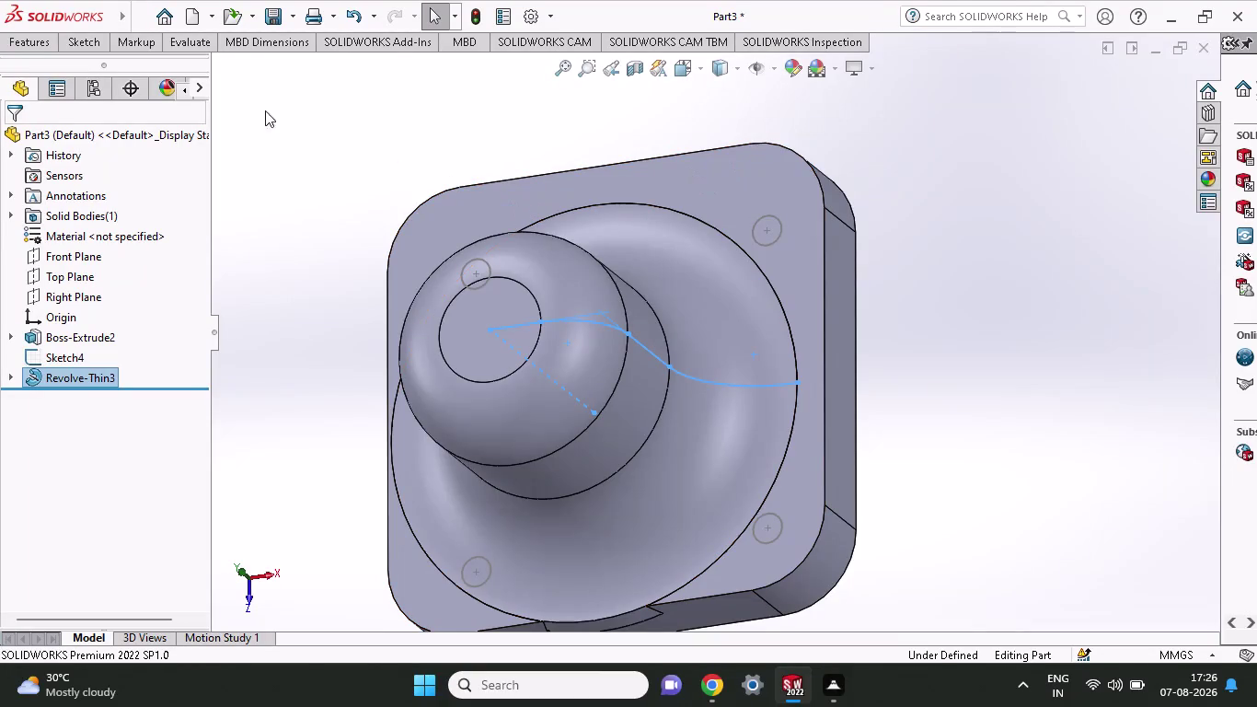
Box-select all of the model's geometry and try to delete it.
scroll(down, 3)
scroll(up, 3)
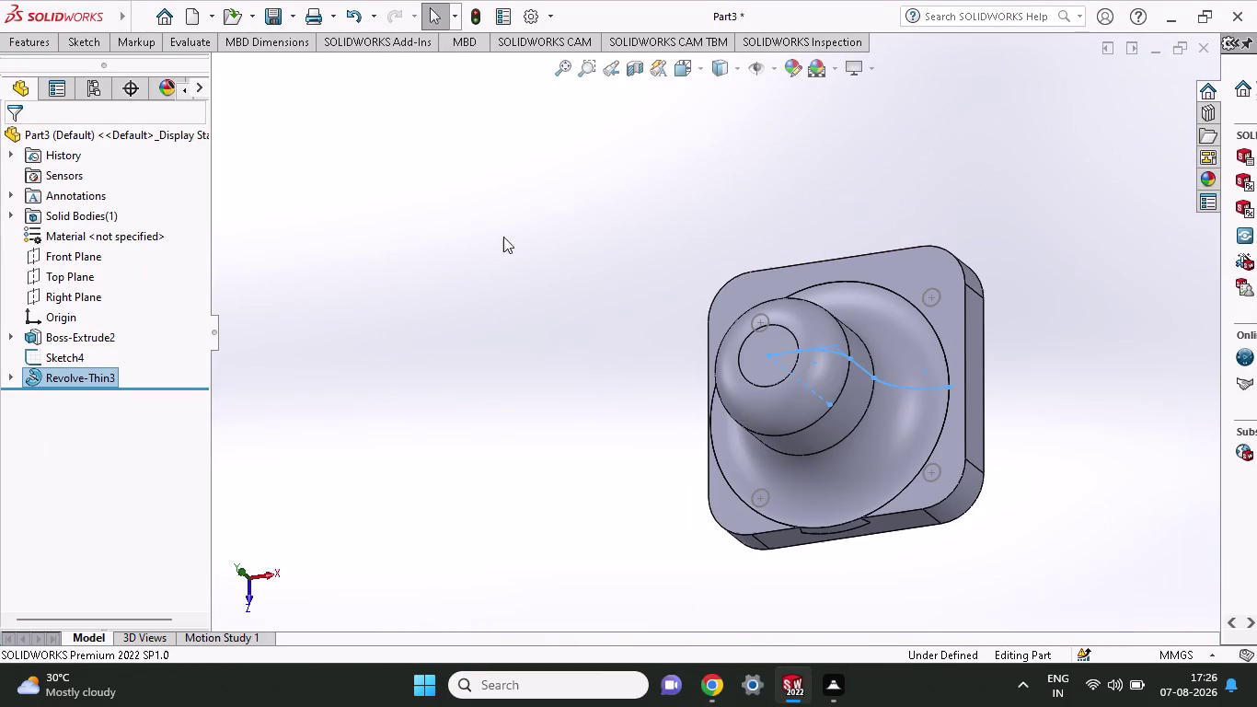
drag(637, 220, 1040, 575)
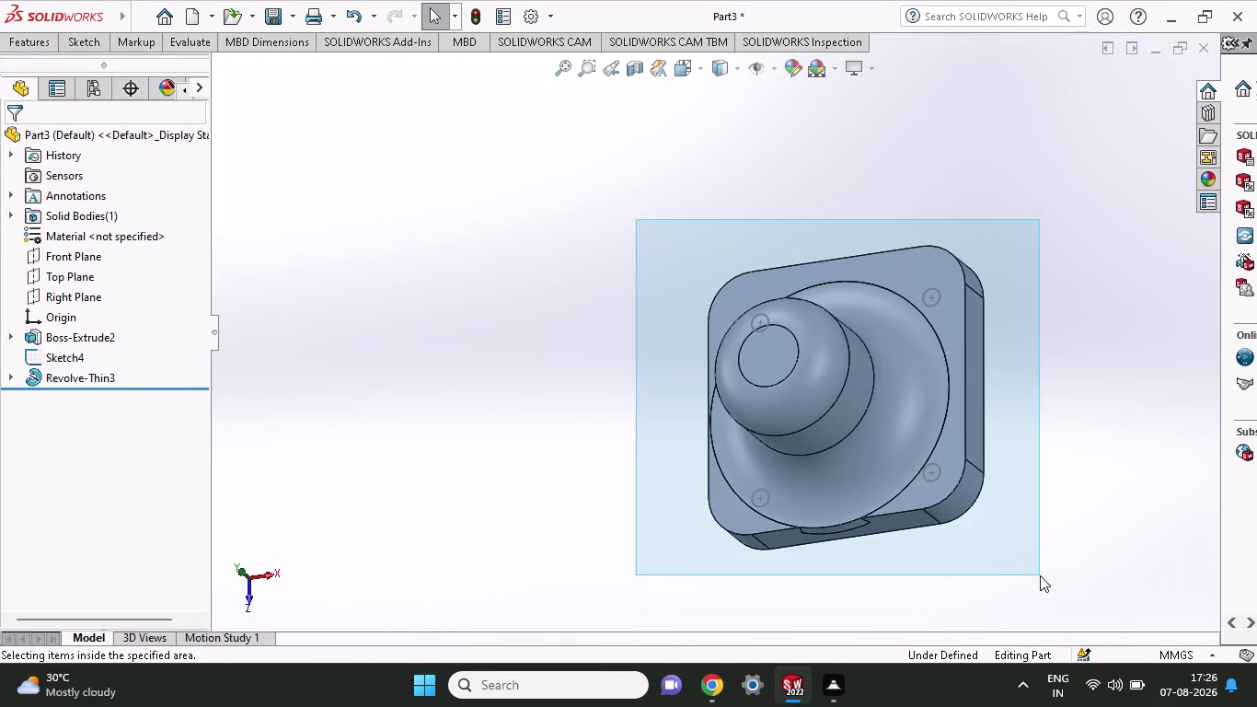
key(Delete)
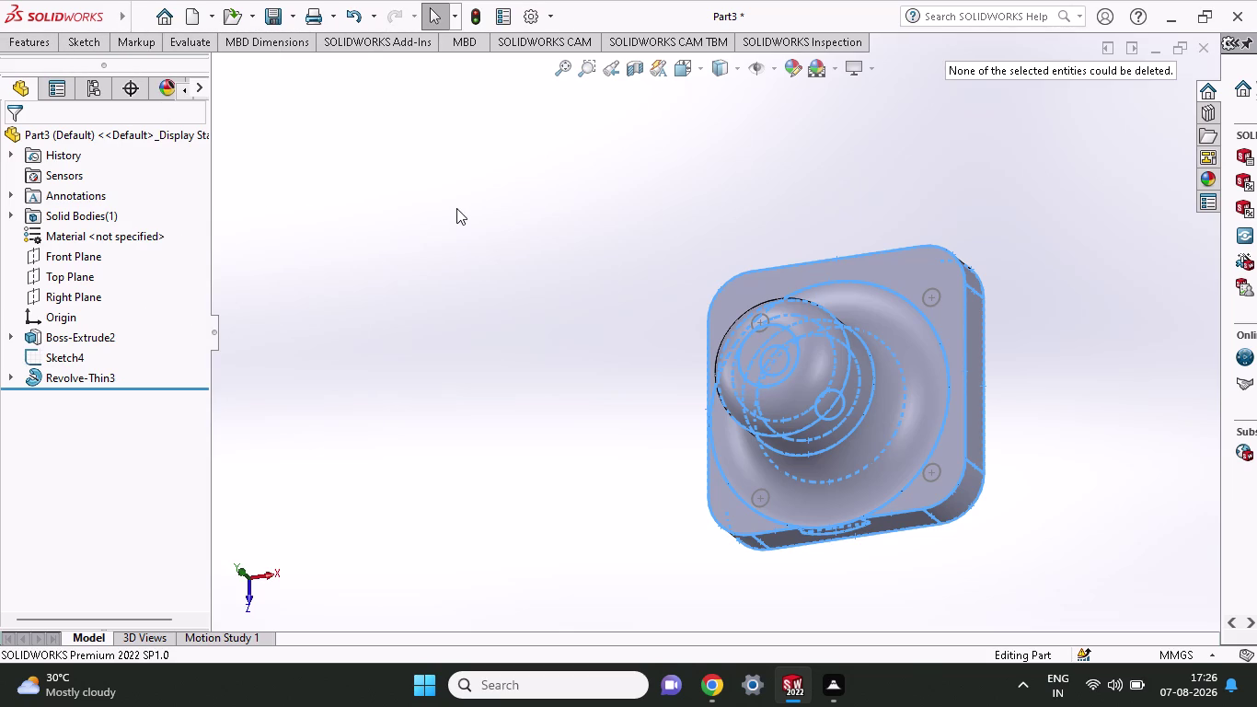
Undo the revolve, sketches, holes and base extrude with repeated Ctrl+Z.
key(ctrl+z)
key(ctrl+z)
key(ctrl+z)
key(ctrl+z)
key(ctrl+z)
key(ctrl+z)
key(ctrl+z)
key(ctrl+z)
key(ctrl+z)
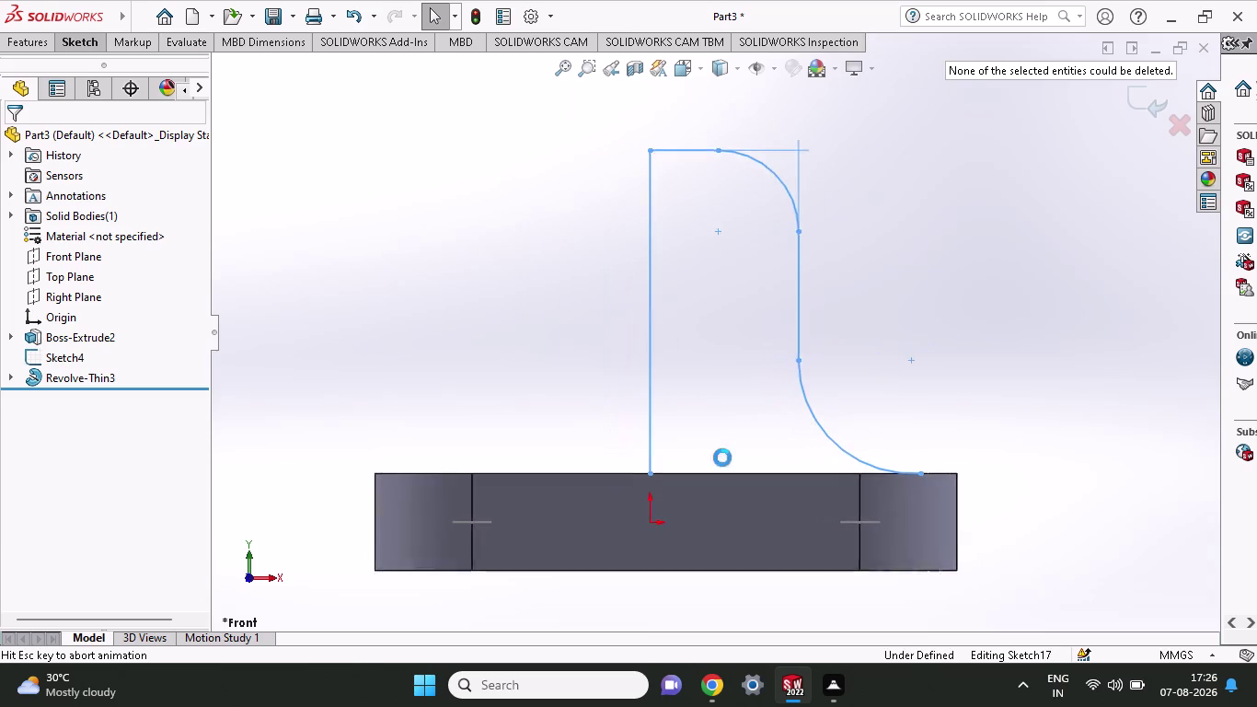
key(ctrl+z)
key(ctrl+z)
key(ctrl+z)
key(ctrl+z)
key(ctrl+z)
key(ctrl+z)
key(ctrl+z)
key(ctrl+z)
key(ctrl+z)
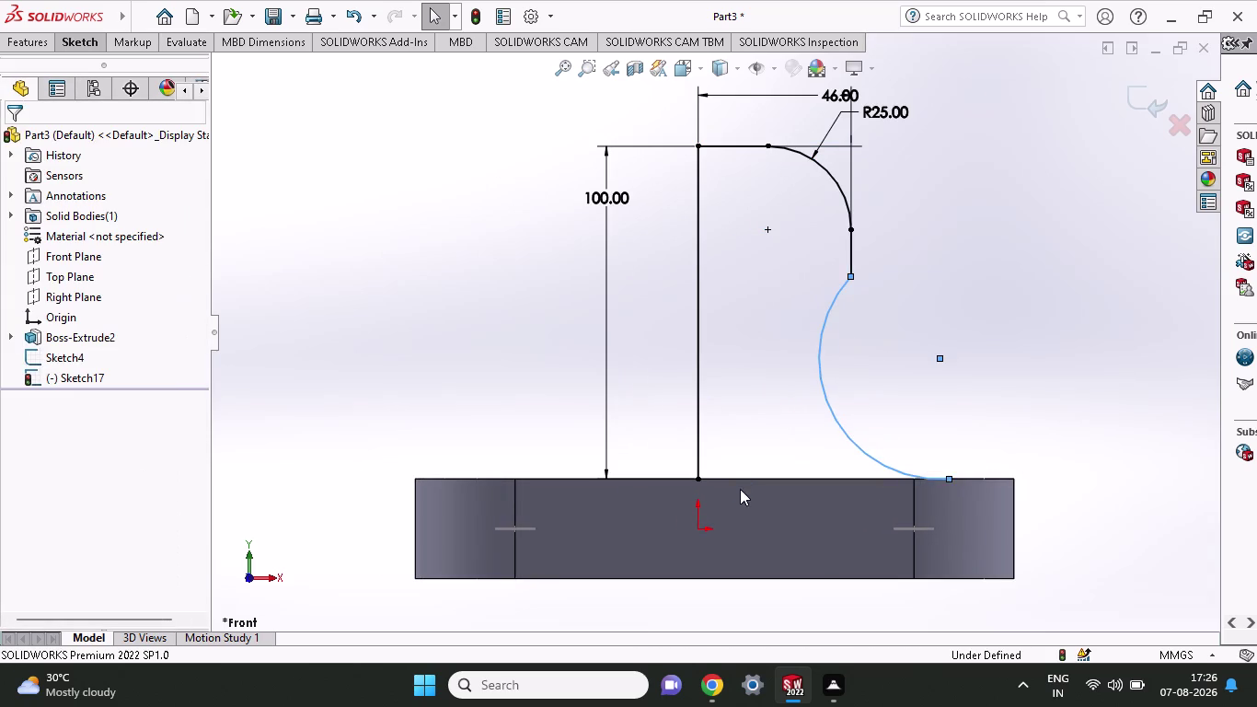
key(ctrl+z)
key(ctrl+z)
key(ctrl+z)
key(ctrl+z)
key(ctrl+z)
key(ctrl+z)
key(ctrl+z)
key(ctrl+z)
key(ctrl+z)
key(ctrl+z)
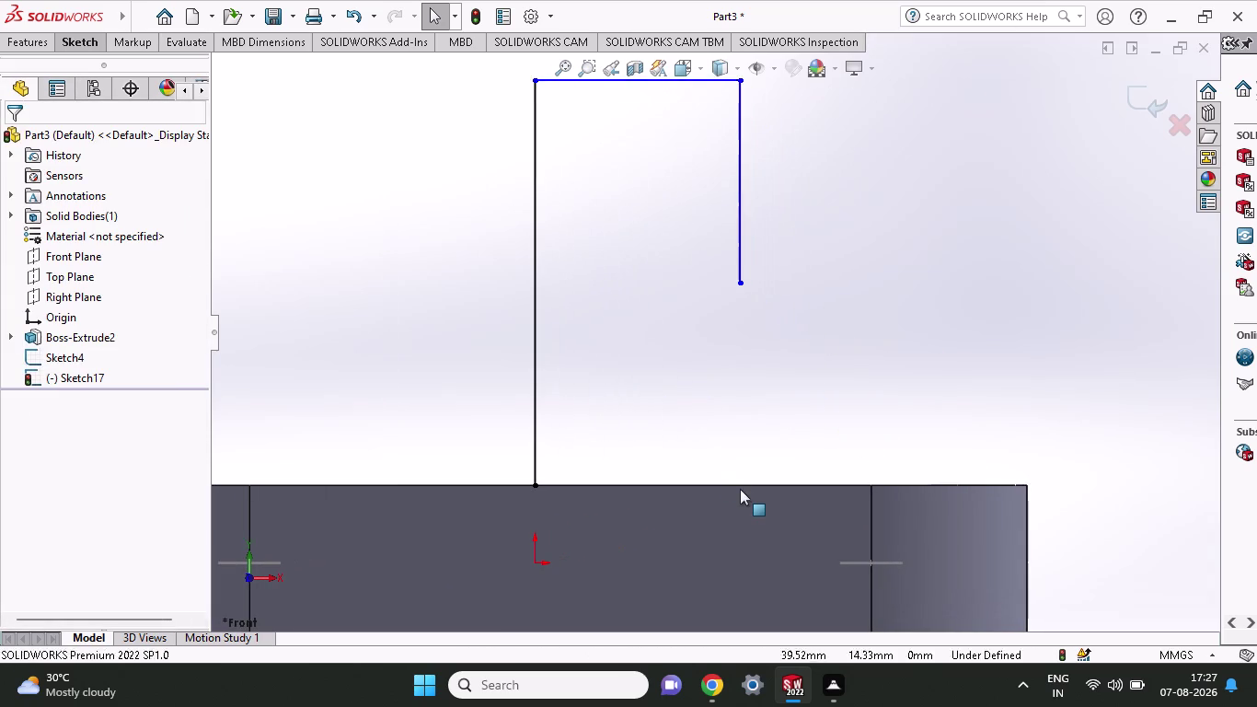
key(ctrl+z)
key(ctrl+z)
key(ctrl+z)
key(ctrl+z)
key(ctrl+z)
key(ctrl+z)
key(ctrl+z)
key(ctrl+z)
key(ctrl+z)
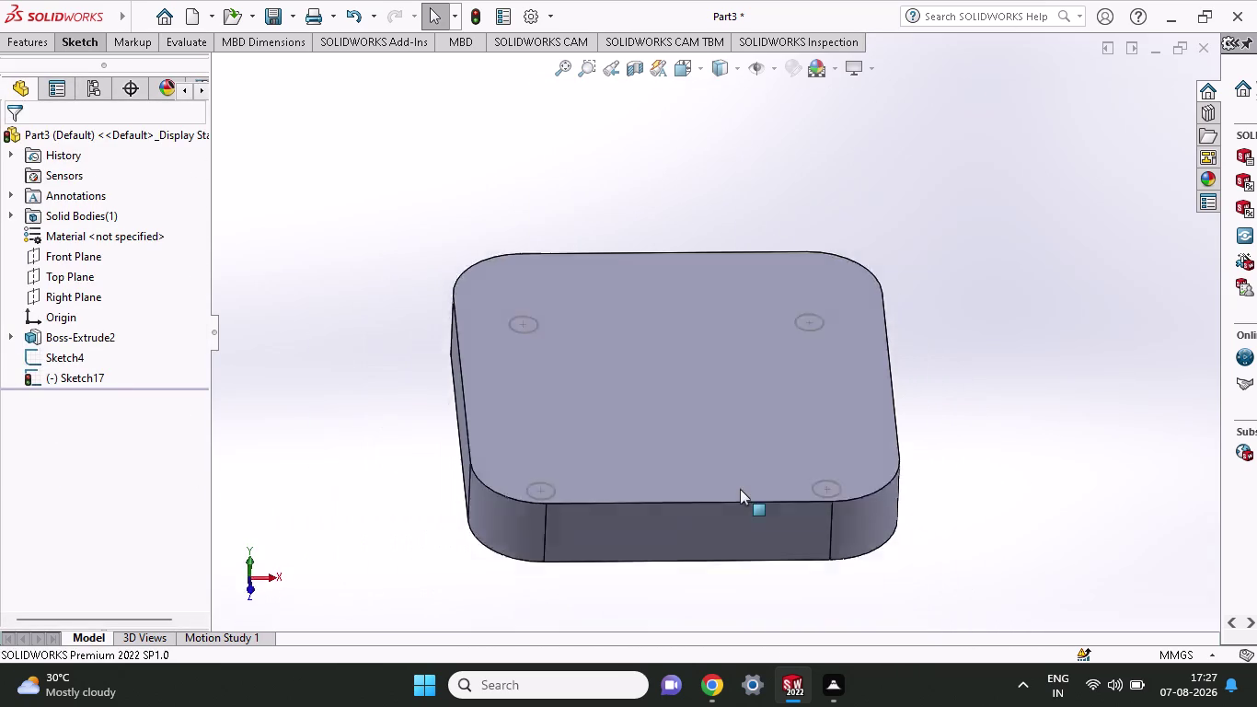
key(ctrl+z)
key(ctrl+z)
key(ctrl+z)
key(ctrl+z)
key(ctrl+z)
key(ctrl+z)
key(ctrl+z)
key(ctrl+z)
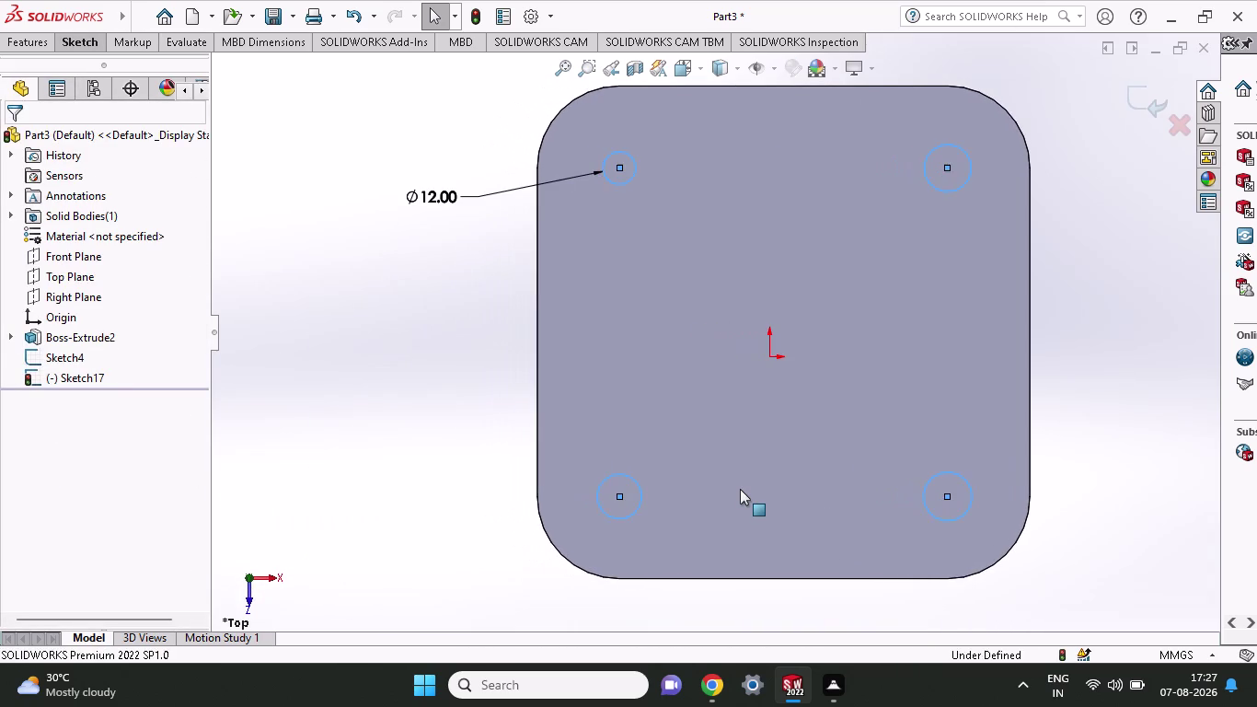
key(ctrl+z)
key(ctrl+z)
key(ctrl+z)
key(ctrl+z)
key(ctrl+z)
key(ctrl+z)
key(ctrl+z)
key(ctrl+z)
key(ctrl+z)
key(ctrl+z)
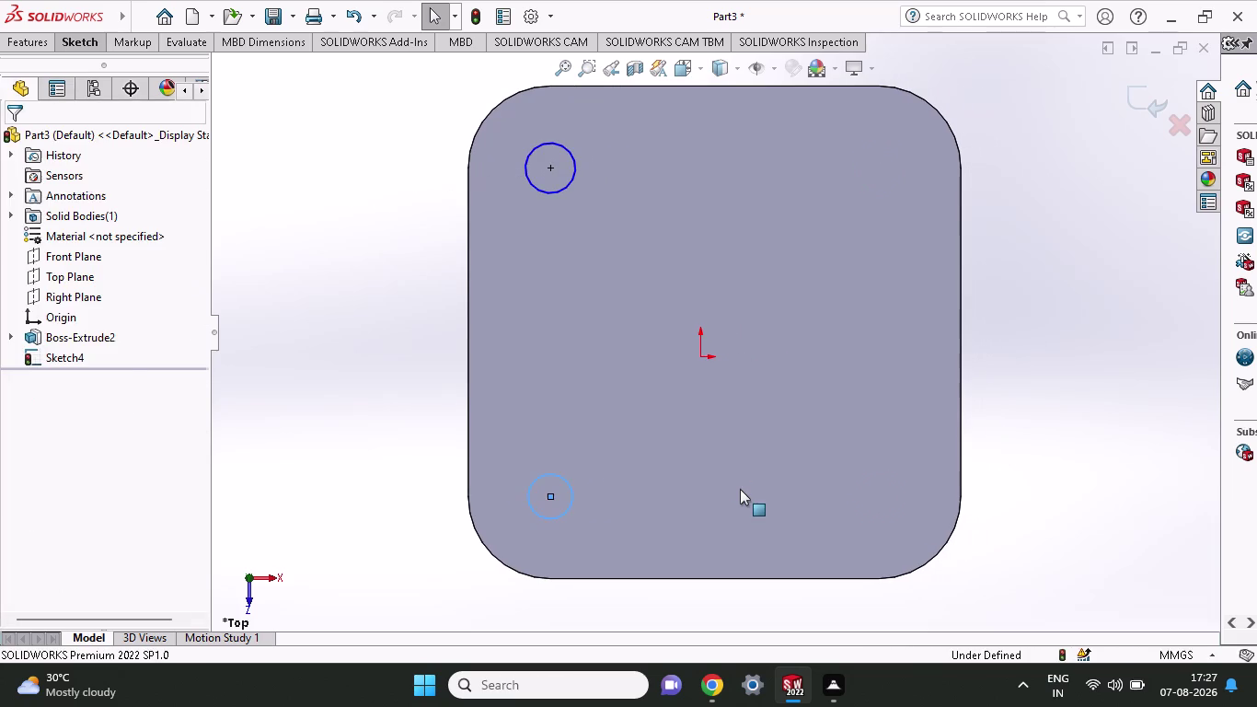
key(ctrl+z)
key(ctrl+z)
key(ctrl+z)
key(ctrl+z)
key(ctrl+z)
key(ctrl+z)
key(ctrl+z)
key(ctrl+z)
key(ctrl+z)
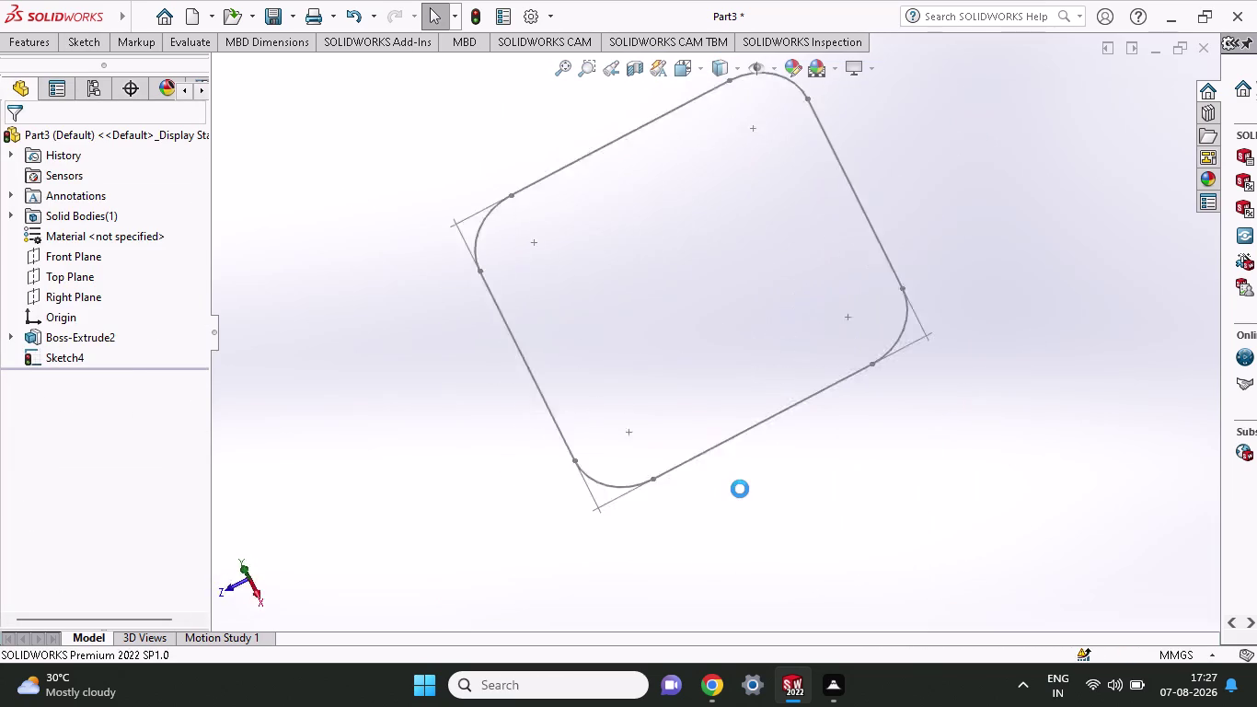
key(ctrl+z)
key(ctrl+z)
key(ctrl+z)
key(ctrl+z)
key(ctrl+z)
key(ctrl+z)
key(ctrl+z)
key(ctrl+z)
key(ctrl+z)
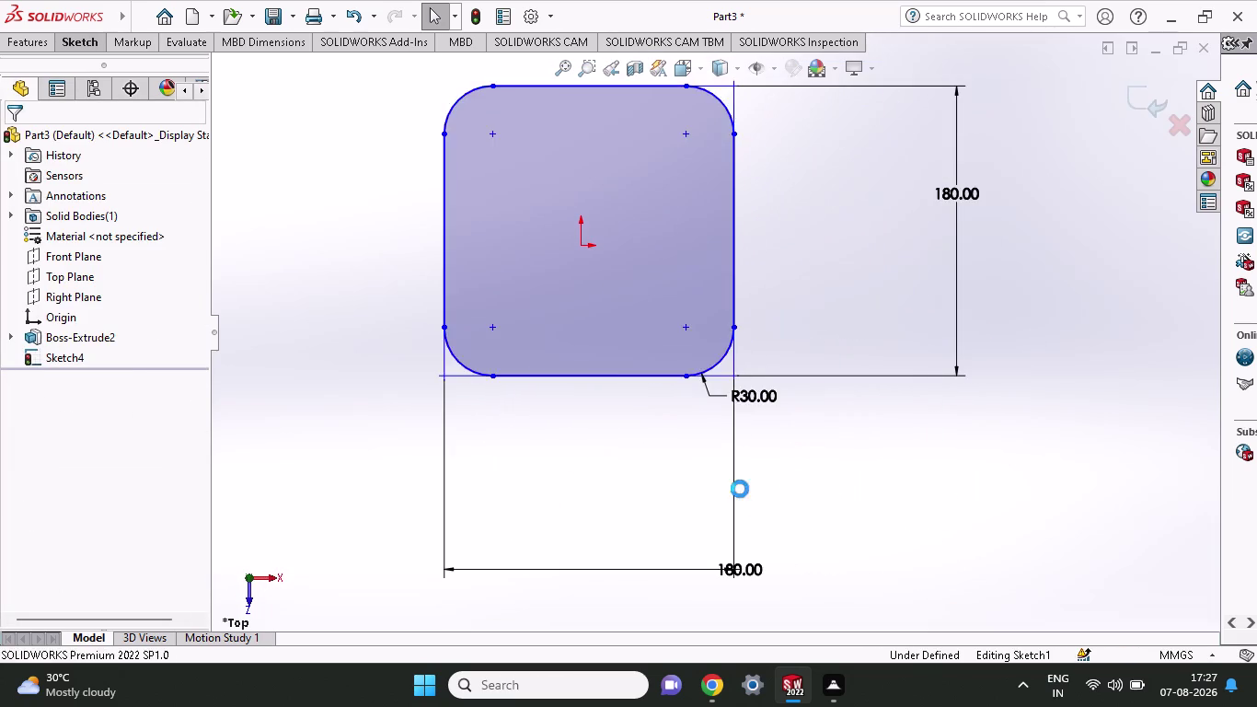
key(ctrl+z)
key(ctrl+z)
key(ctrl+z)
key(ctrl+z)
key(ctrl+z)
key(ctrl+z)
key(ctrl+z)
key(ctrl+z)
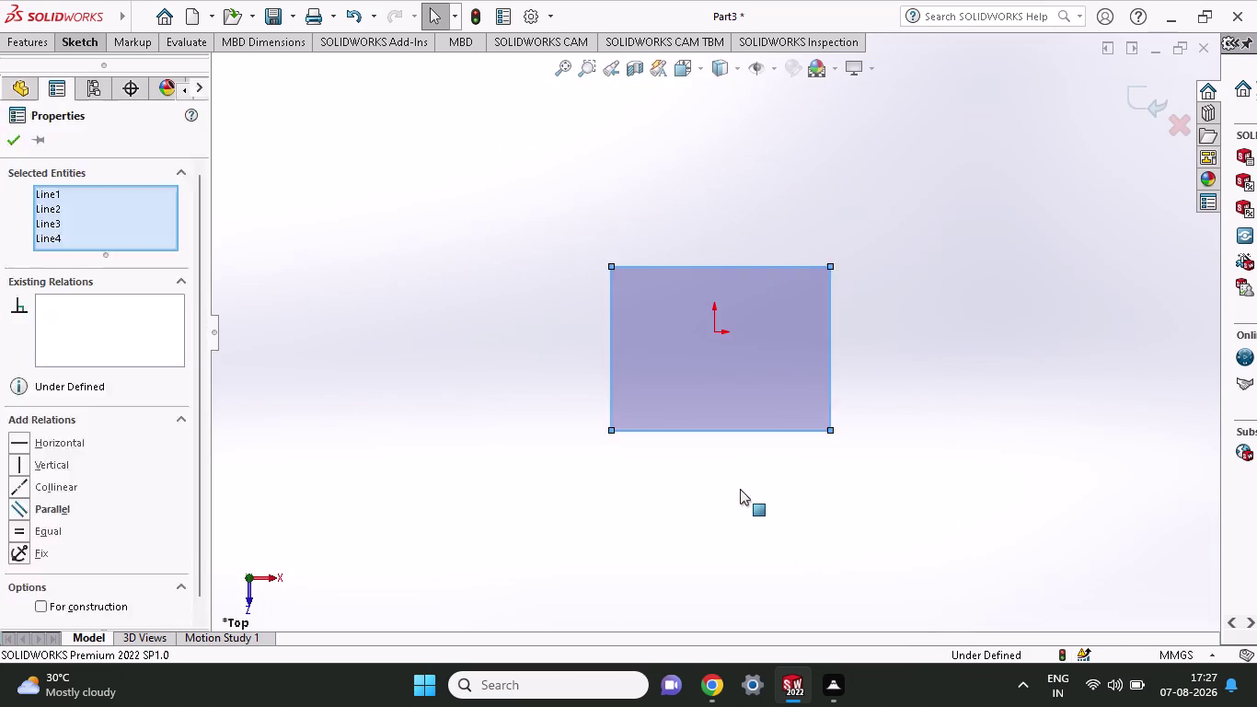
key(ctrl+z)
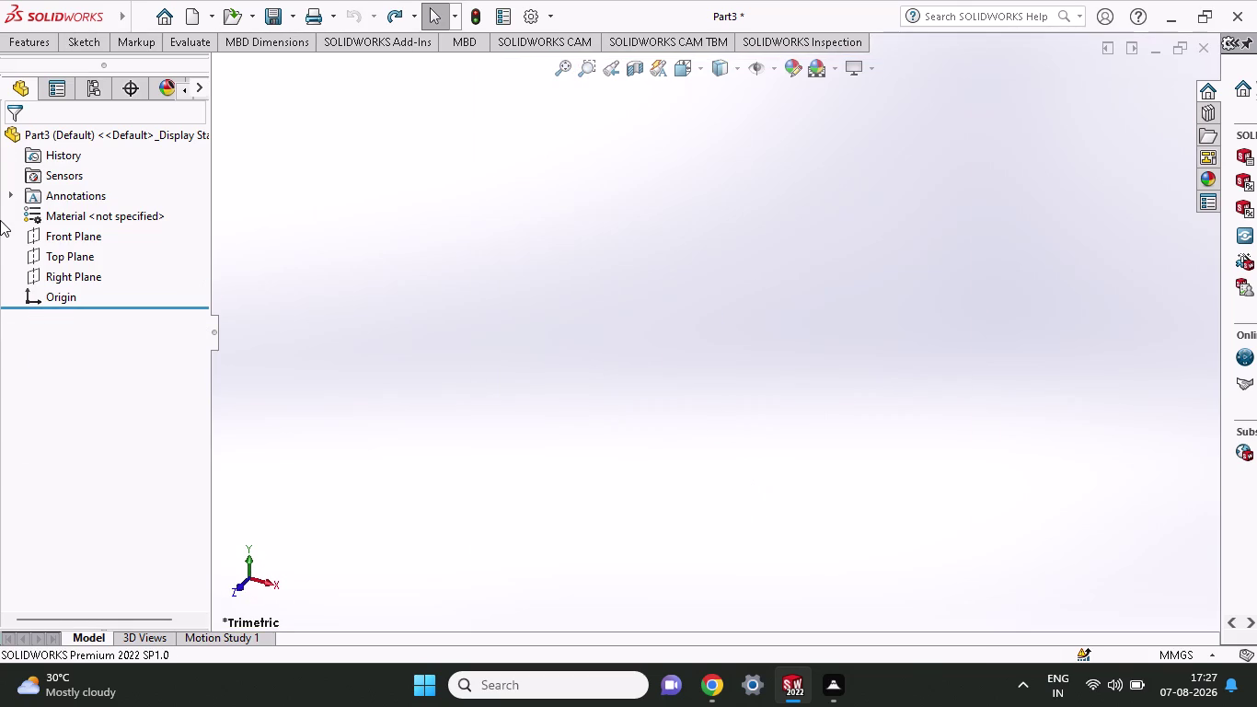